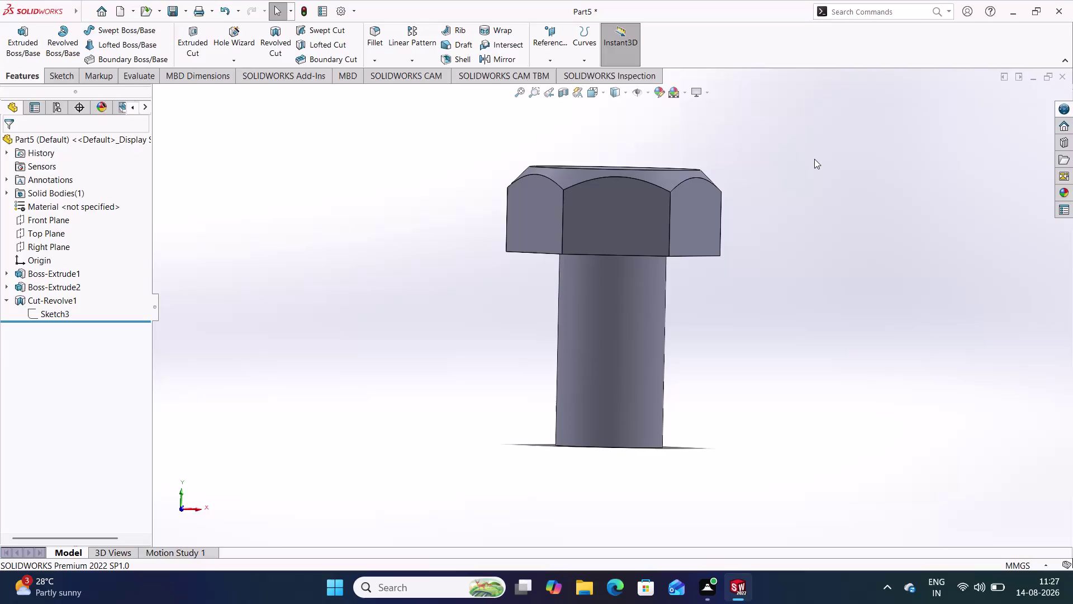
View the bolt straight from the front, adjusting the zoom.
key(ctrl+1)
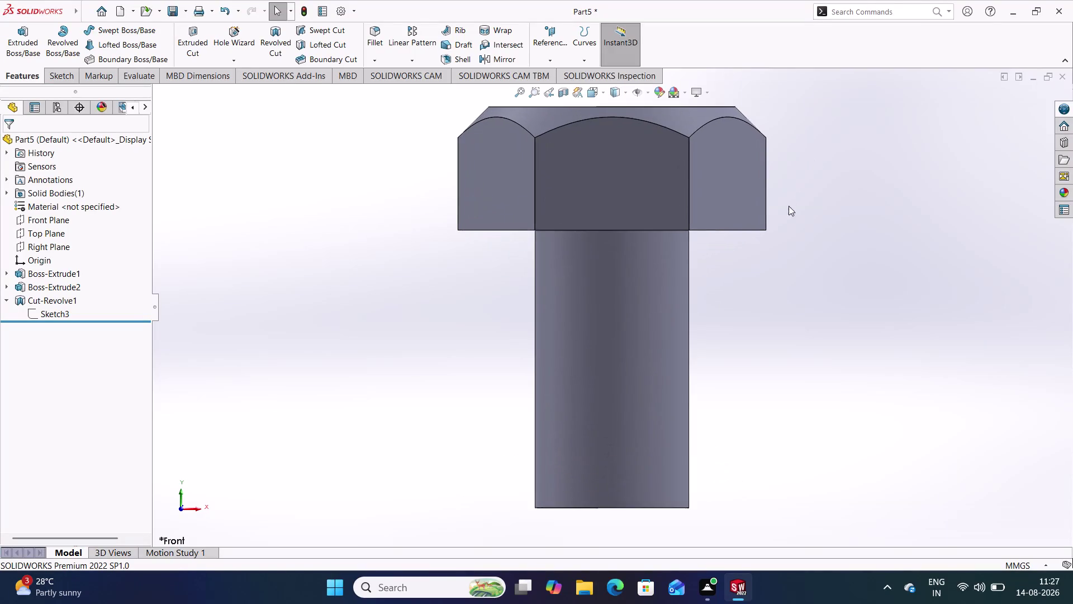
scroll(up, 3)
scroll(down, 3)
scroll(up, 3)
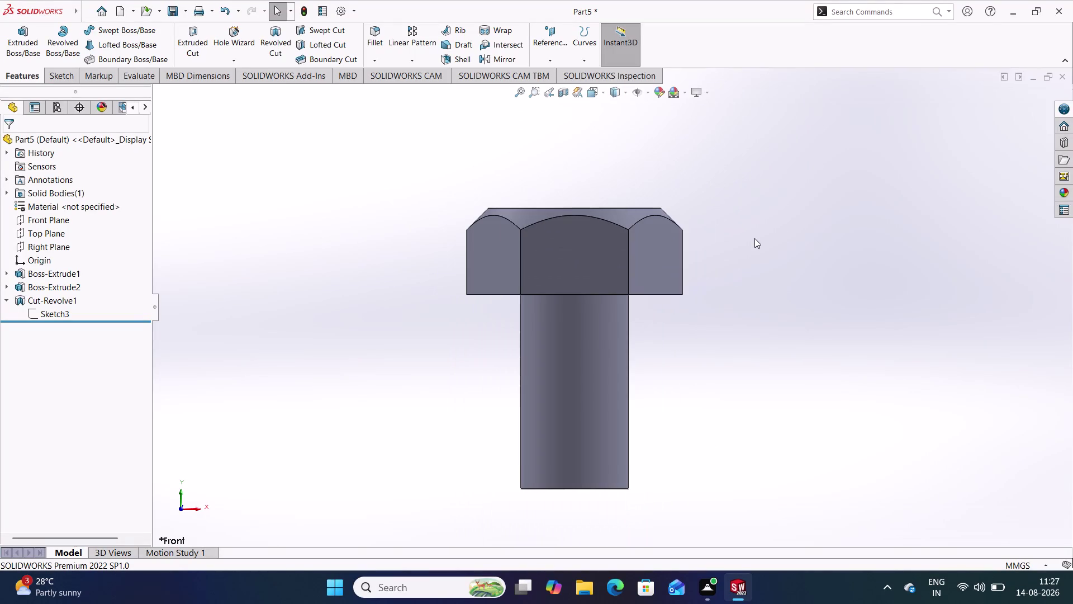
Switch the bolt to isometric view and start saving the part.
key(ctrl+7)
click(762, 245)
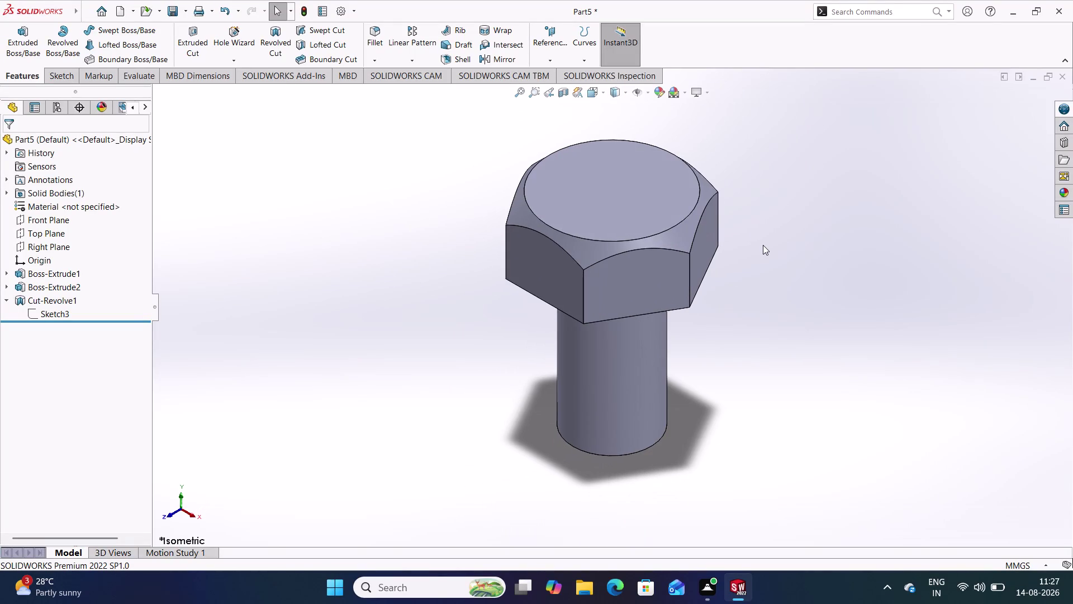
key(ctrl+s)
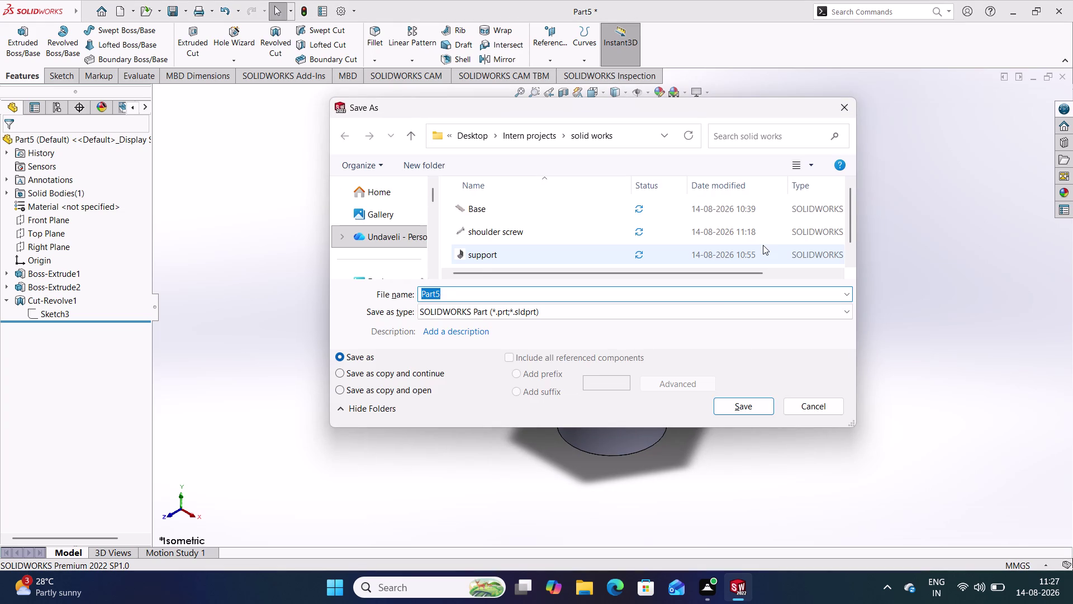
Enter 'Bolt' as the file name and save the part.
text(B)
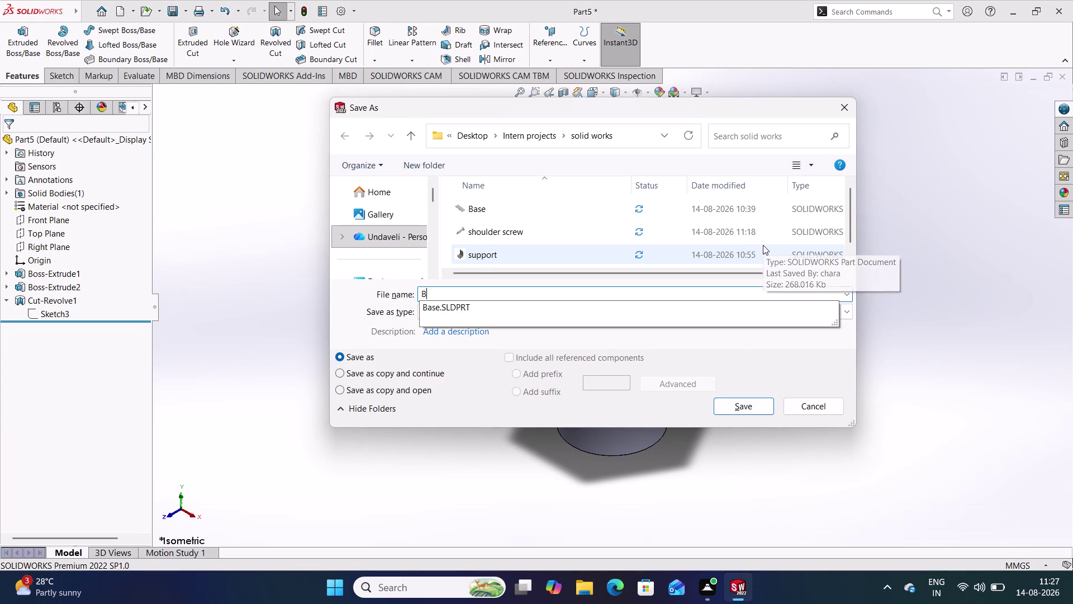
text(ol)
key(t)
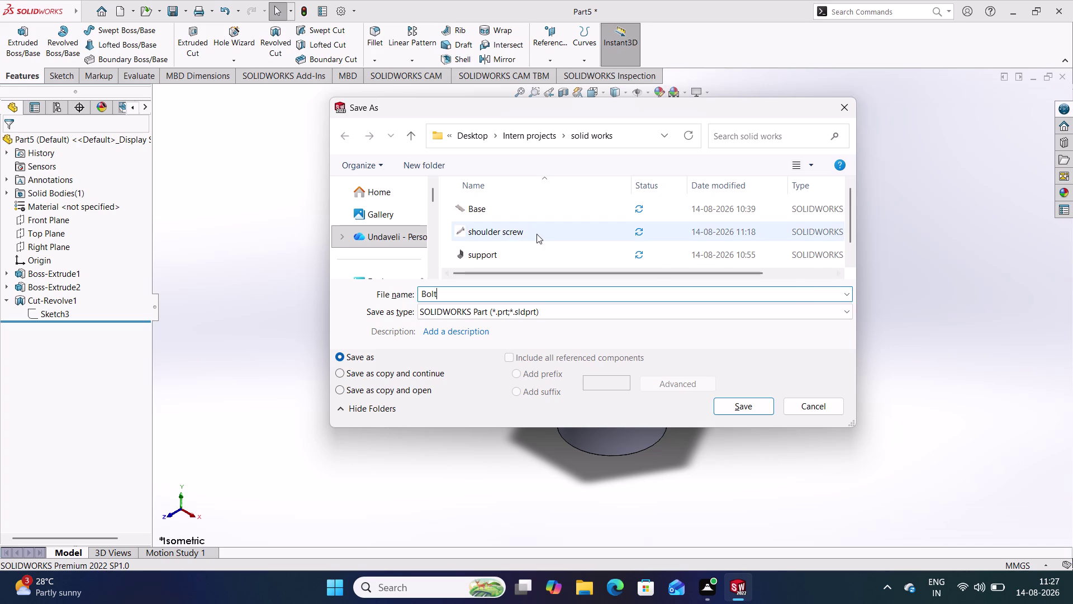
scroll(up, 3)
scroll(down, 3)
key(Return)
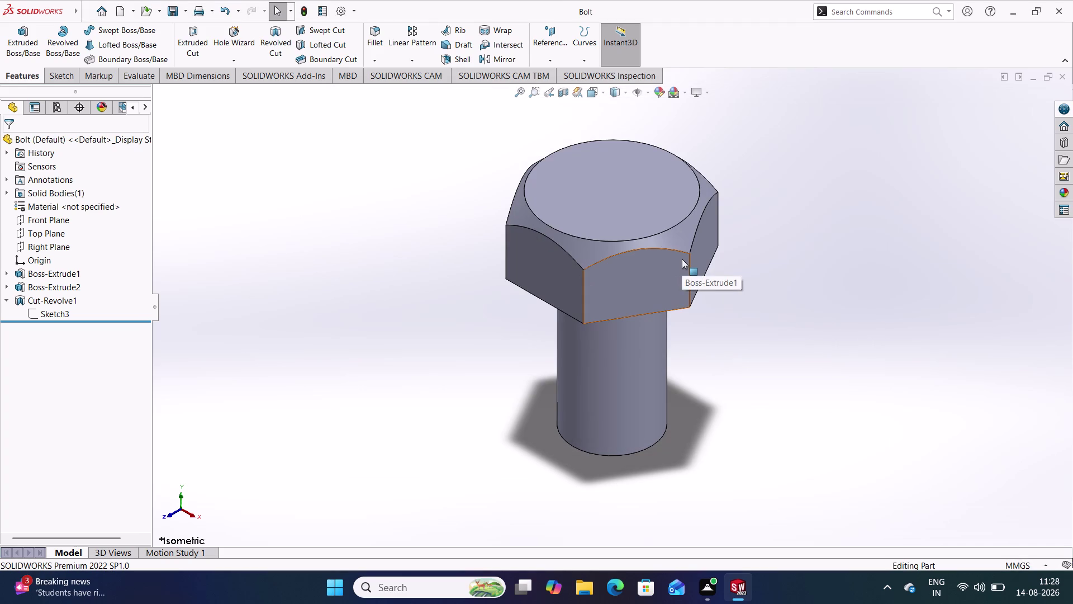
key(ctrl+s)
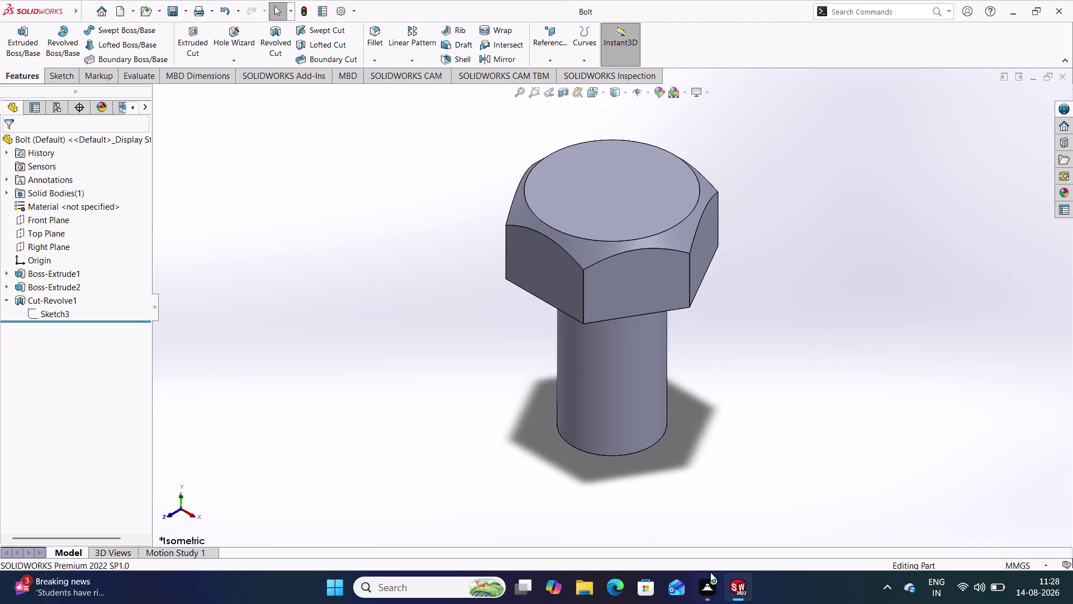